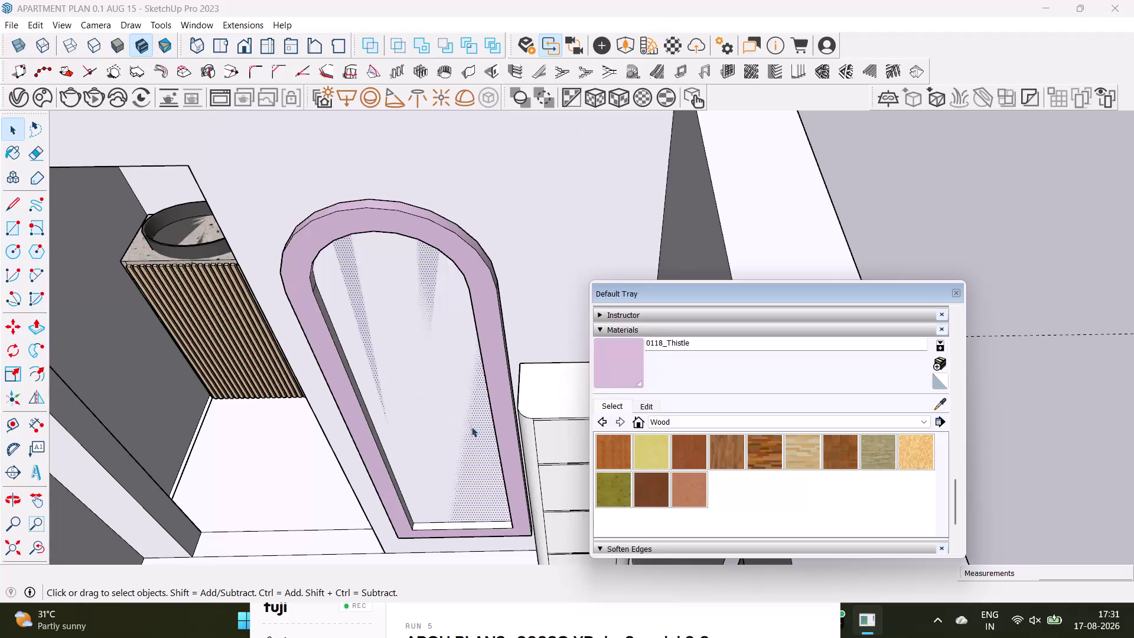
Paint the mirror frame's inner bottom with 0118_Thistle.
scroll(up, 3)
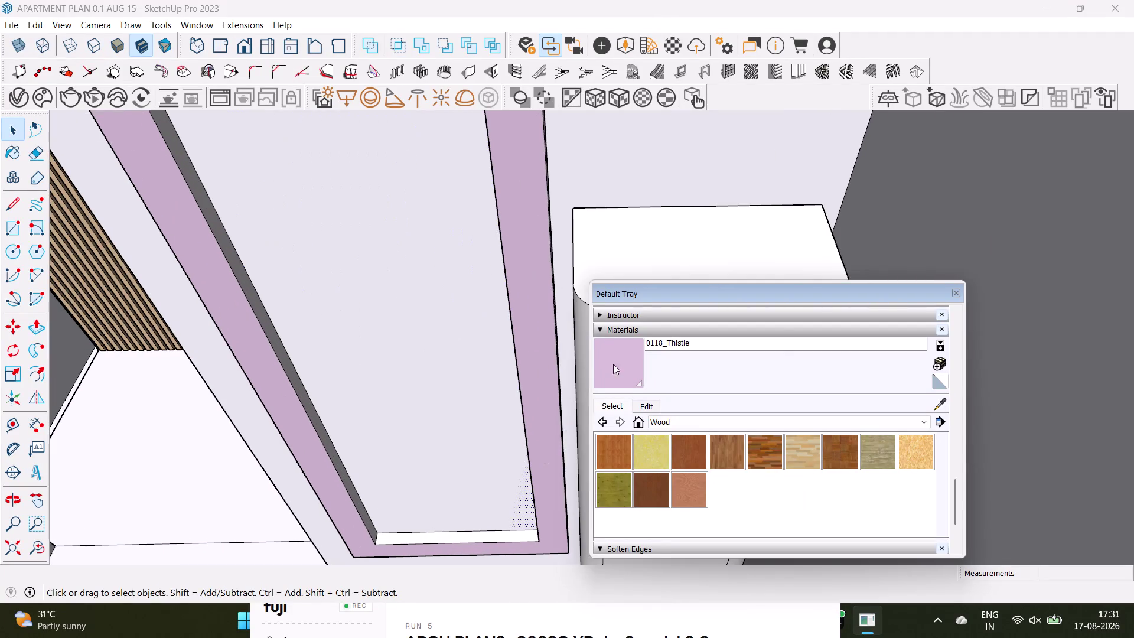
click(620, 360)
scroll(up, 3)
click(488, 539)
scroll(down, 3)
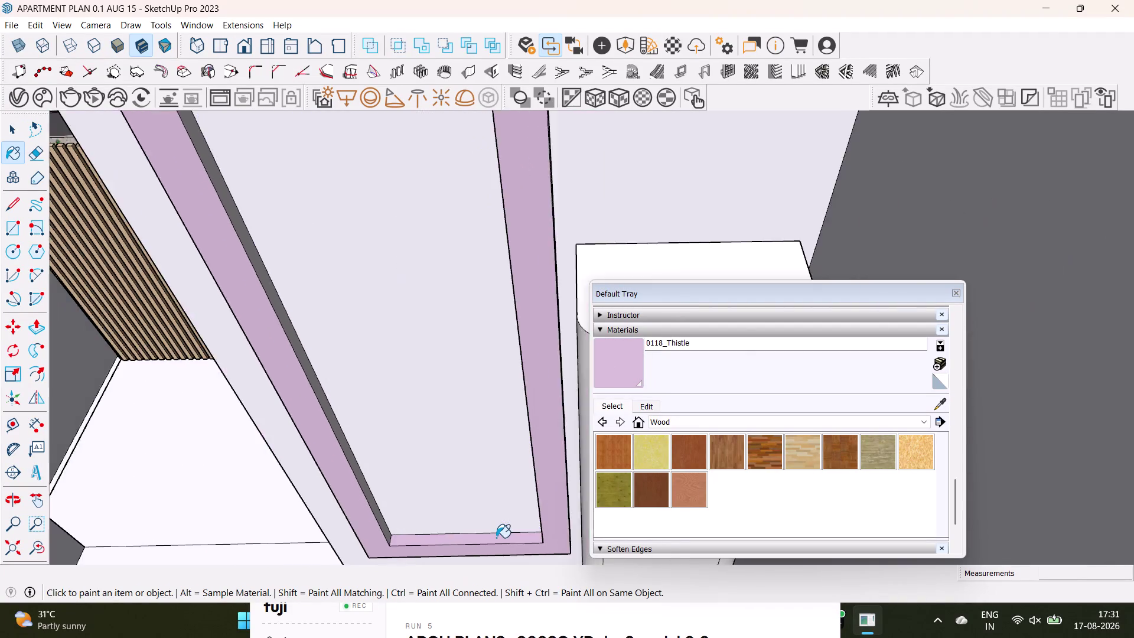
Paint the drawer cabinet's top, drawer front and sides with Wood OSB.
scroll(down, 3)
middle_drag(510, 455, 356, 443)
middle_drag(422, 444, 554, 422)
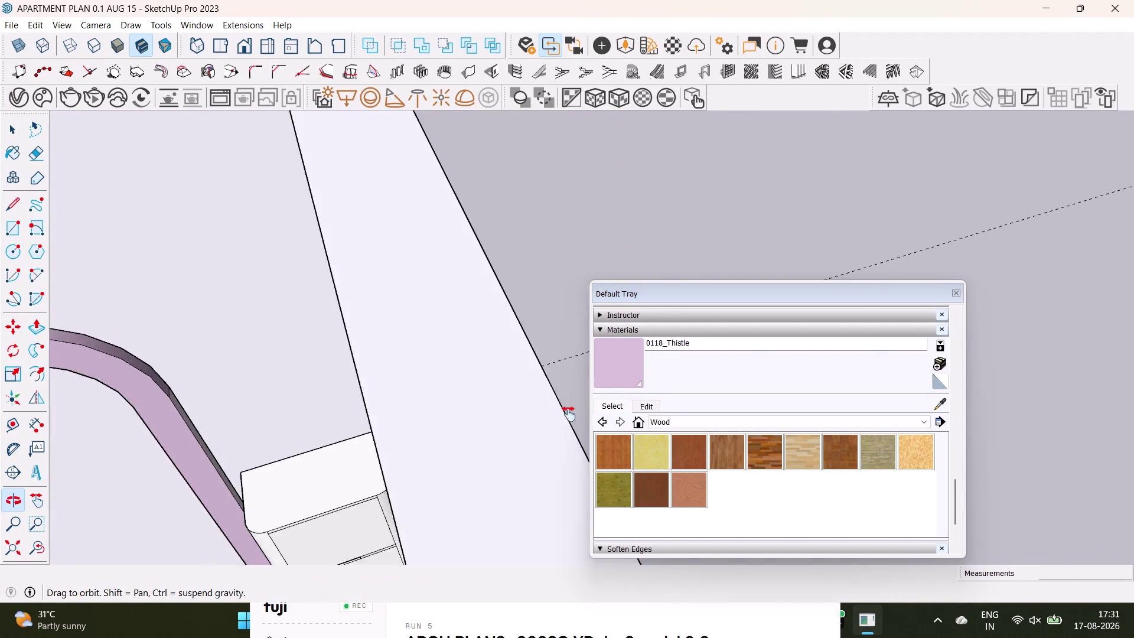
middle_drag(555, 422, 714, 321)
scroll(up, 3)
middle_drag(726, 487, 734, 435)
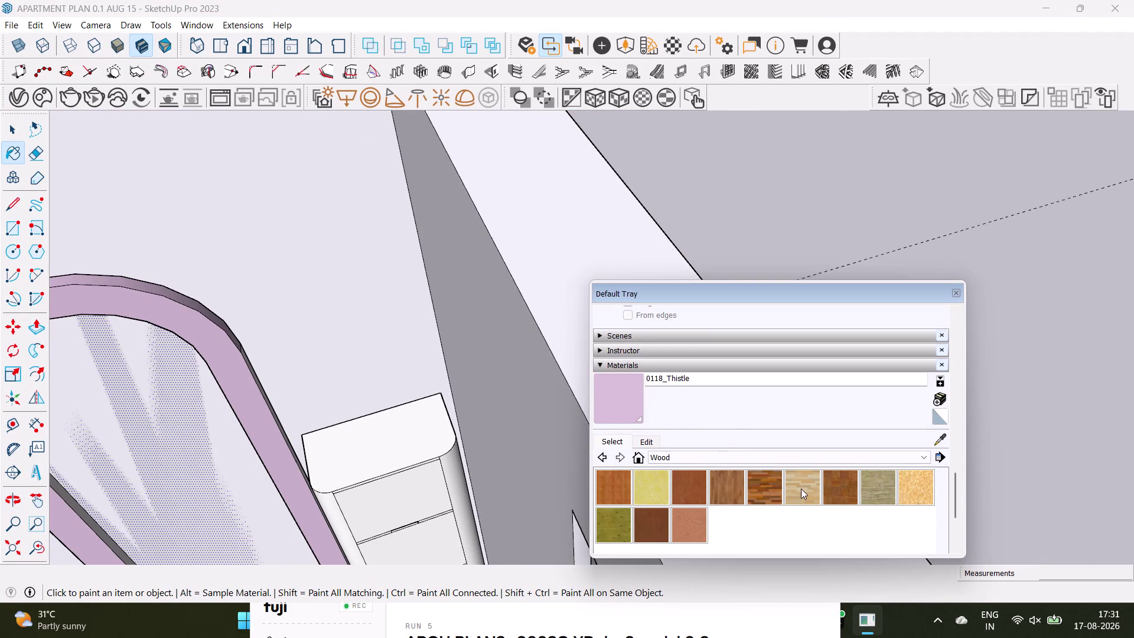
click(801, 488)
click(928, 489)
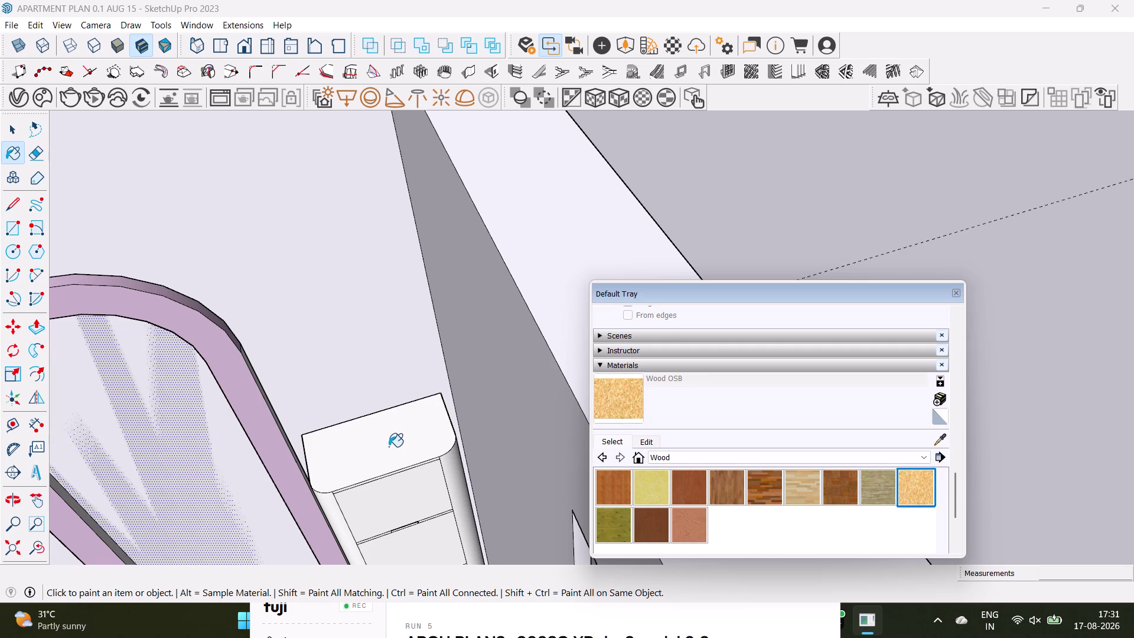
scroll(up, 3)
click(388, 446)
click(417, 486)
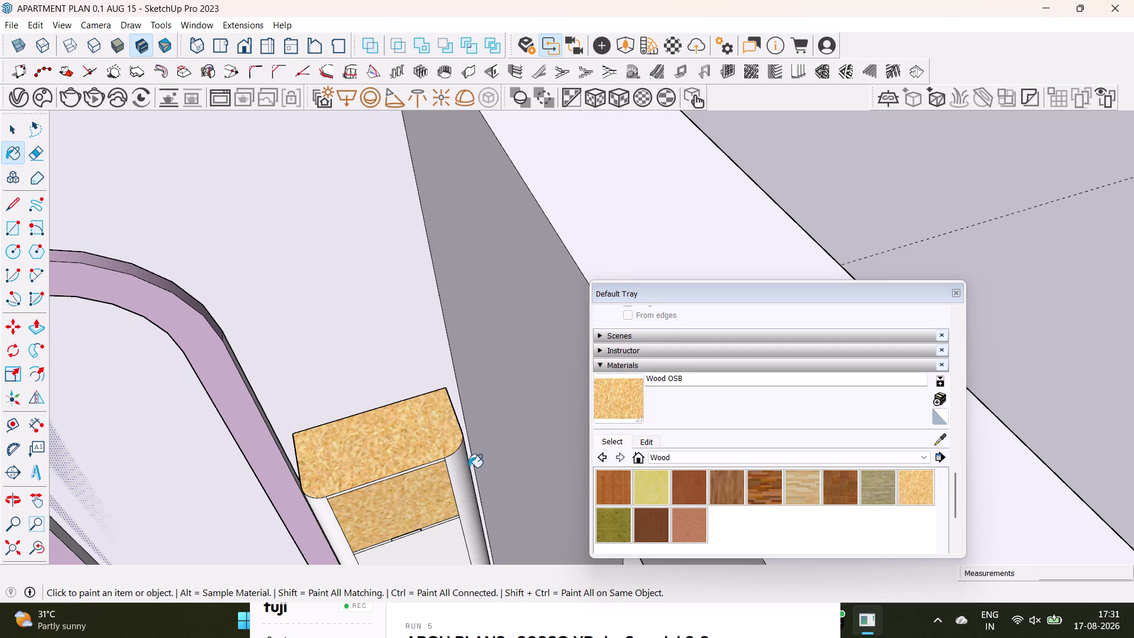
click(459, 470)
click(323, 514)
Try Wood Board Cork on the cabinet top, then preview Wood Lumber ButtJoined.
middle_drag(360, 521, 377, 381)
scroll(up, 3)
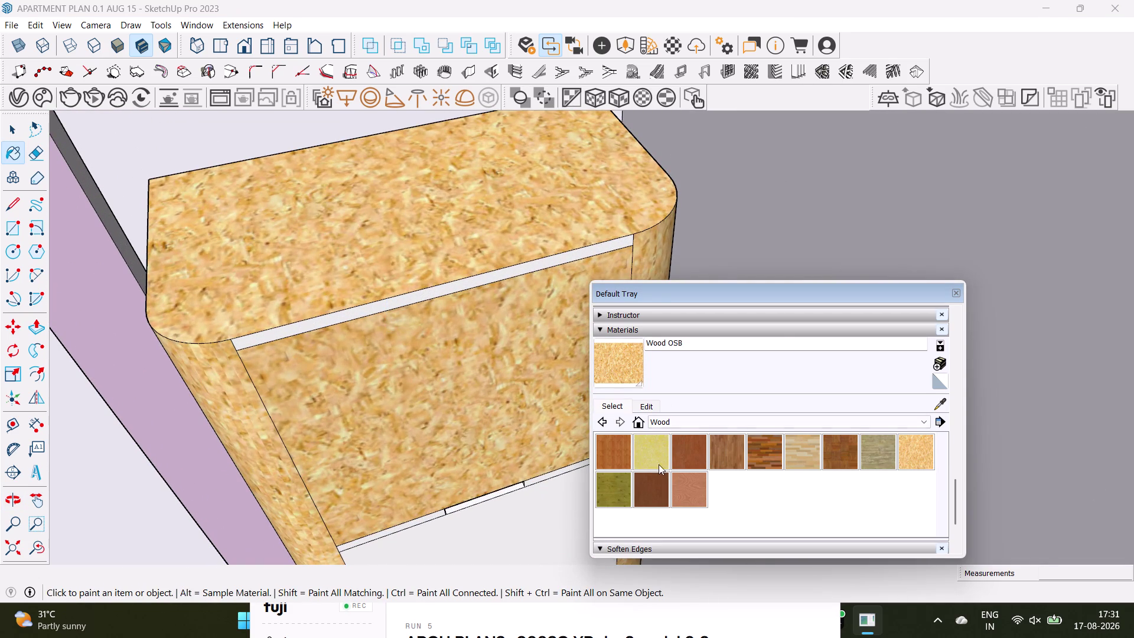
click(635, 453)
click(409, 252)
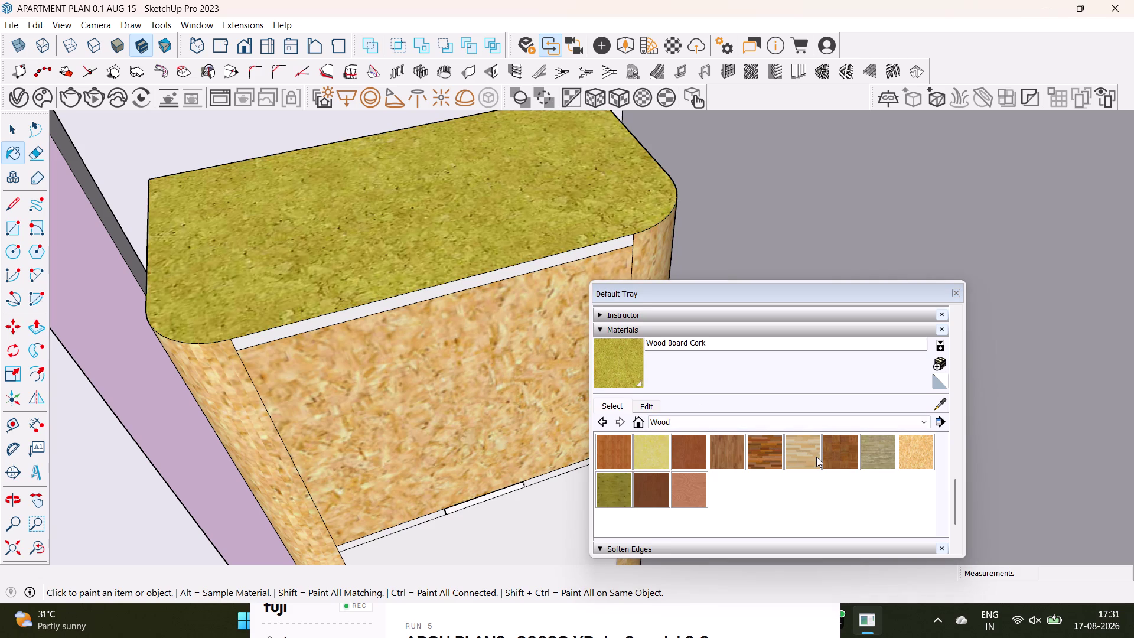
click(870, 454)
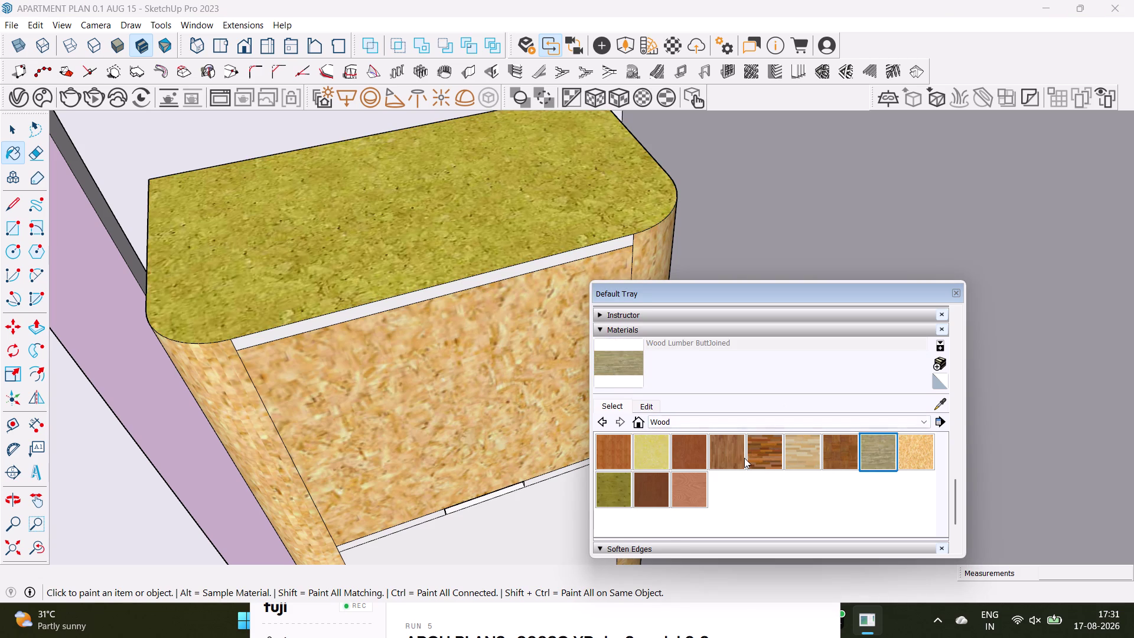
Repaint the cabinet top, drawer front and side with Wood Floor.
click(736, 457)
click(505, 253)
click(523, 360)
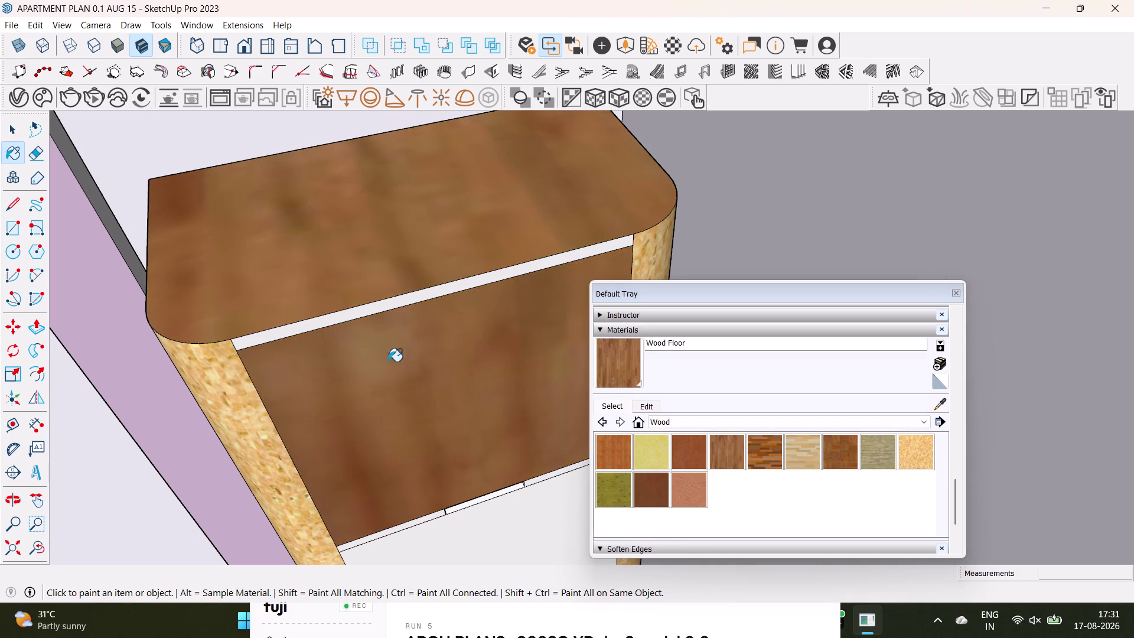
click(233, 422)
middle_drag(400, 360, 313, 322)
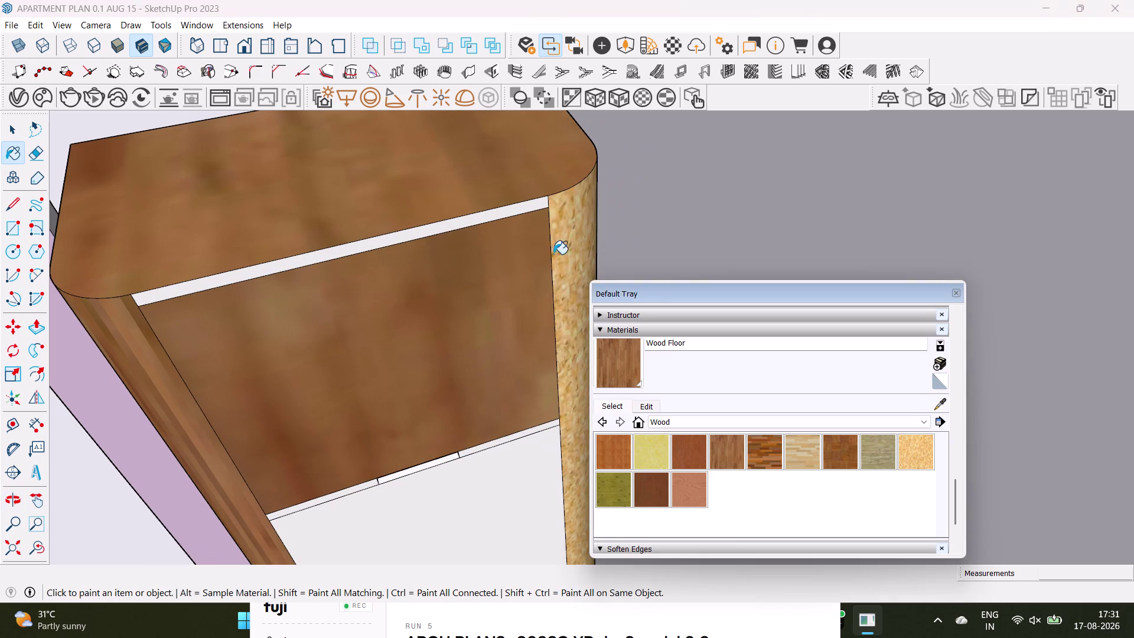
click(575, 237)
Apply Wood Floor to the remaining cabinet face and the lower and bottom drawer fronts.
scroll(down, 3)
middle_drag(510, 358, 484, 176)
click(469, 359)
middle_drag(473, 392, 473, 296)
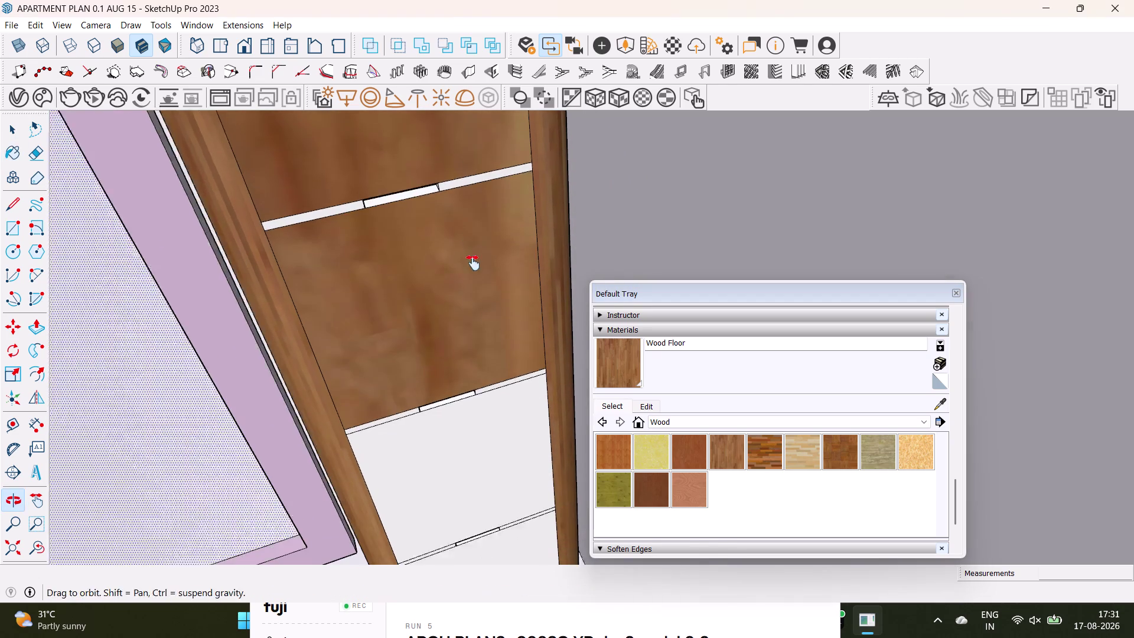
middle_drag(473, 296, 473, 255)
click(502, 394)
middle_drag(502, 441, 469, 304)
click(498, 419)
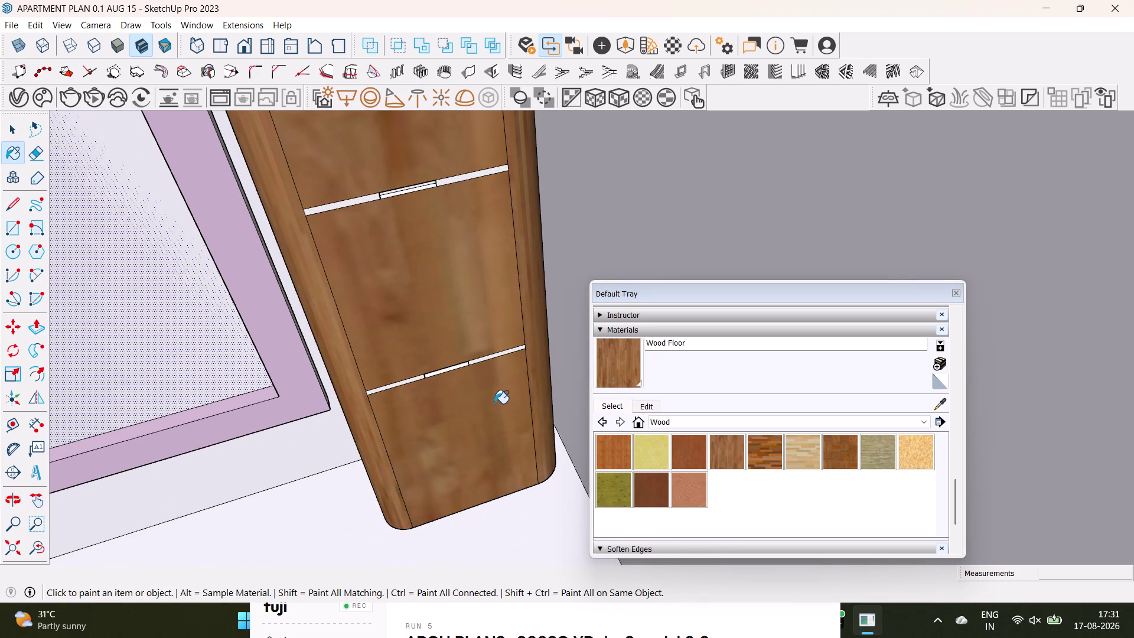
click(705, 425)
Pick 0012_Bisque from the Colors-Named materials.
scroll(up, 3)
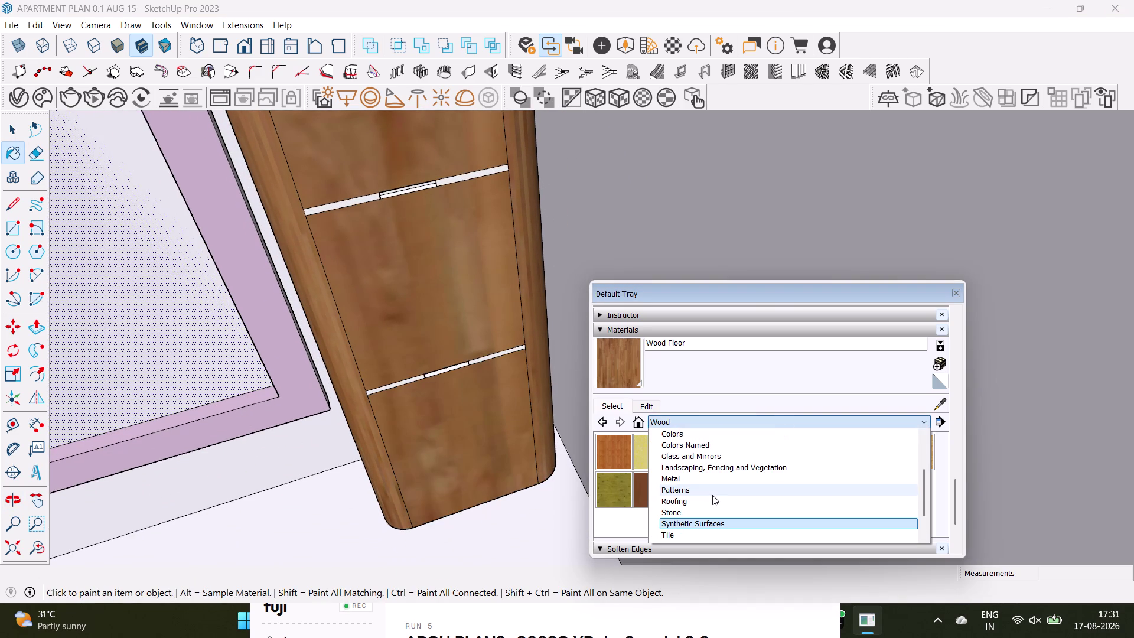
scroll(up, 3)
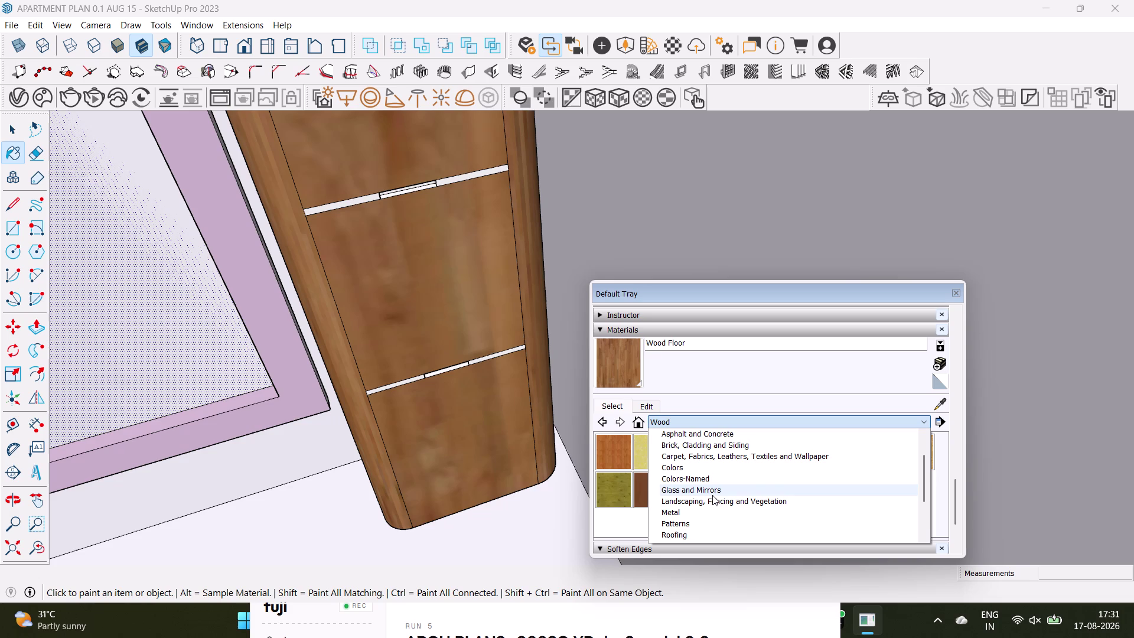
click(713, 482)
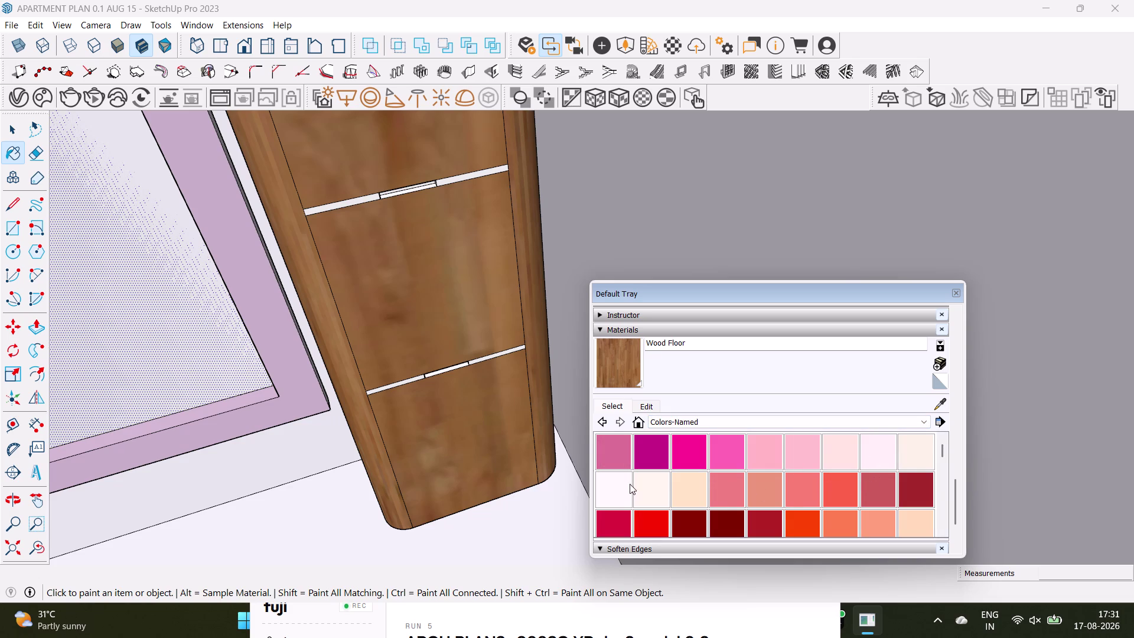
click(685, 487)
Paint the first drawer gap and the faces inside it bisque.
scroll(up, 3)
middle_drag(481, 365, 468, 305)
click(477, 354)
click(364, 376)
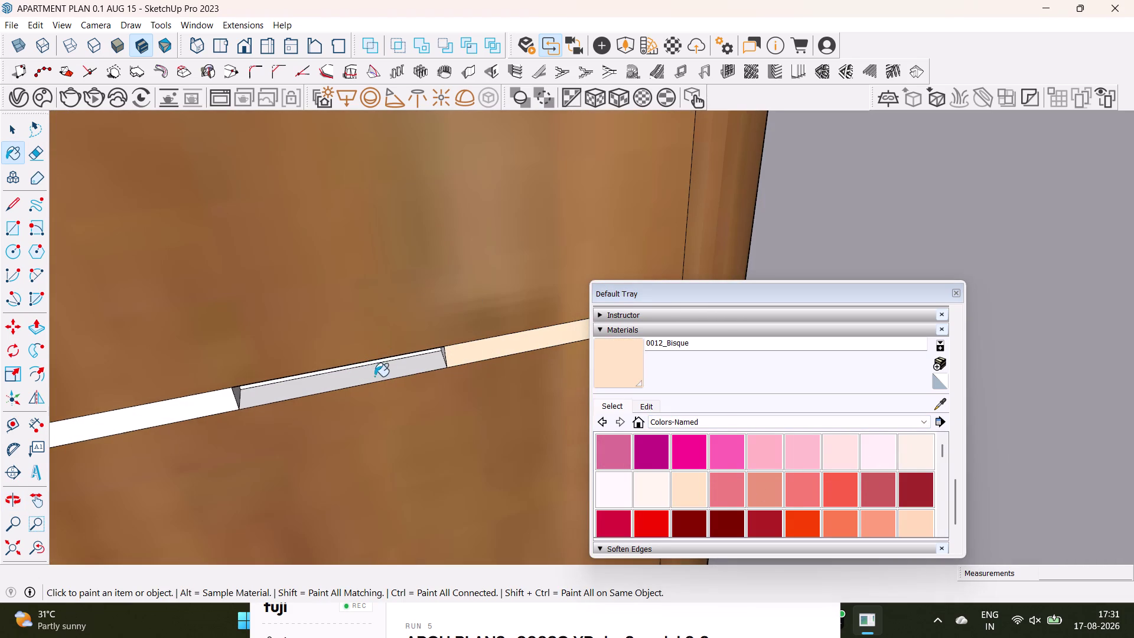
middle_drag(411, 386, 492, 481)
middle_drag(492, 481, 475, 326)
scroll(up, 3)
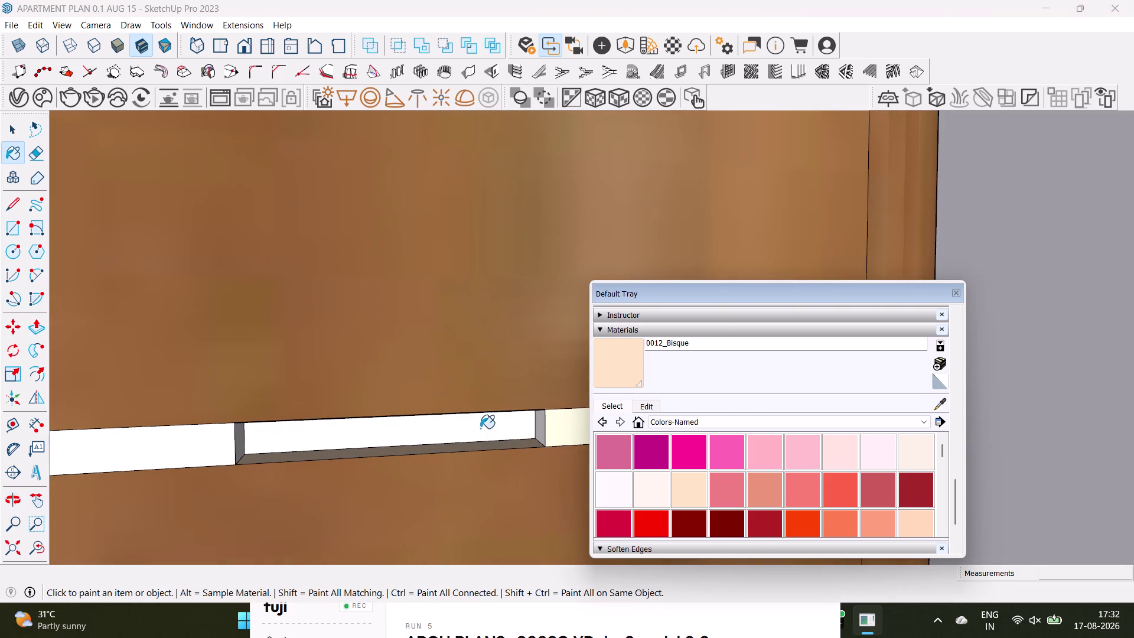
click(485, 427)
click(535, 426)
click(541, 434)
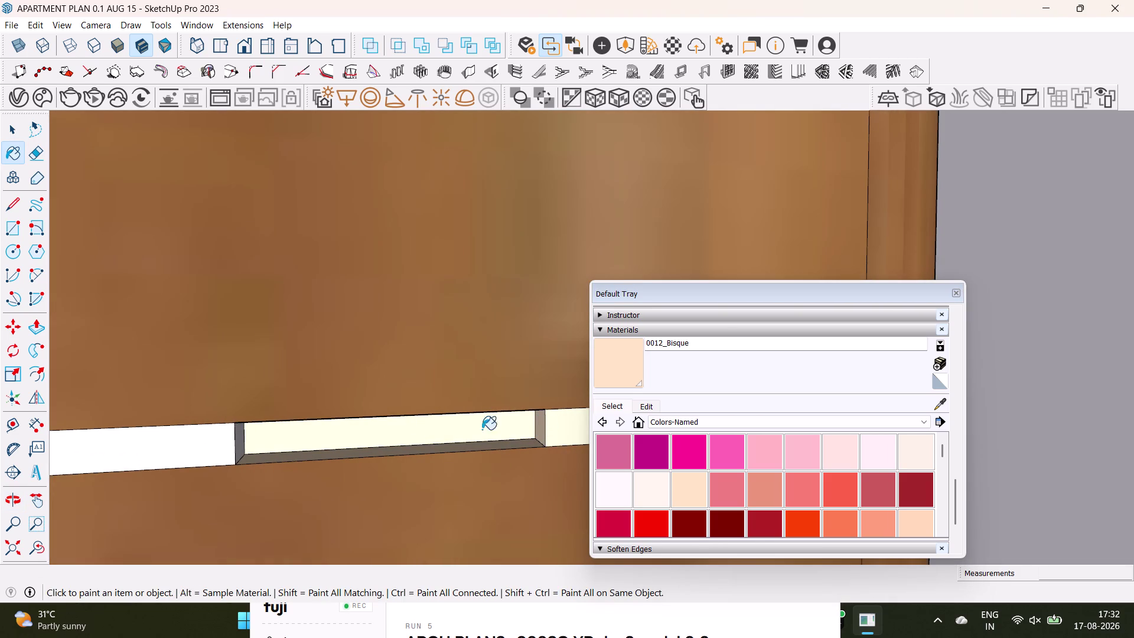
drag(180, 462, 188, 454)
click(238, 446)
Orbit the model toward the lower drawer gap.
scroll(down, 3)
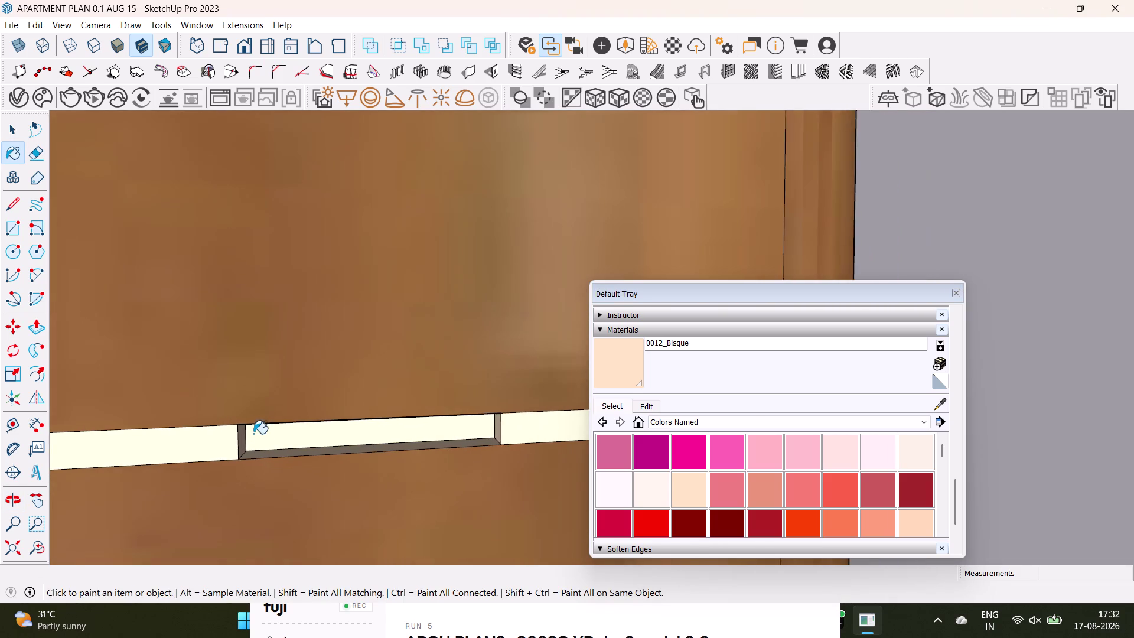
middle_drag(258, 439, 129, 506)
middle_drag(341, 272, 327, 548)
scroll(down, 3)
middle_drag(283, 371, 532, 444)
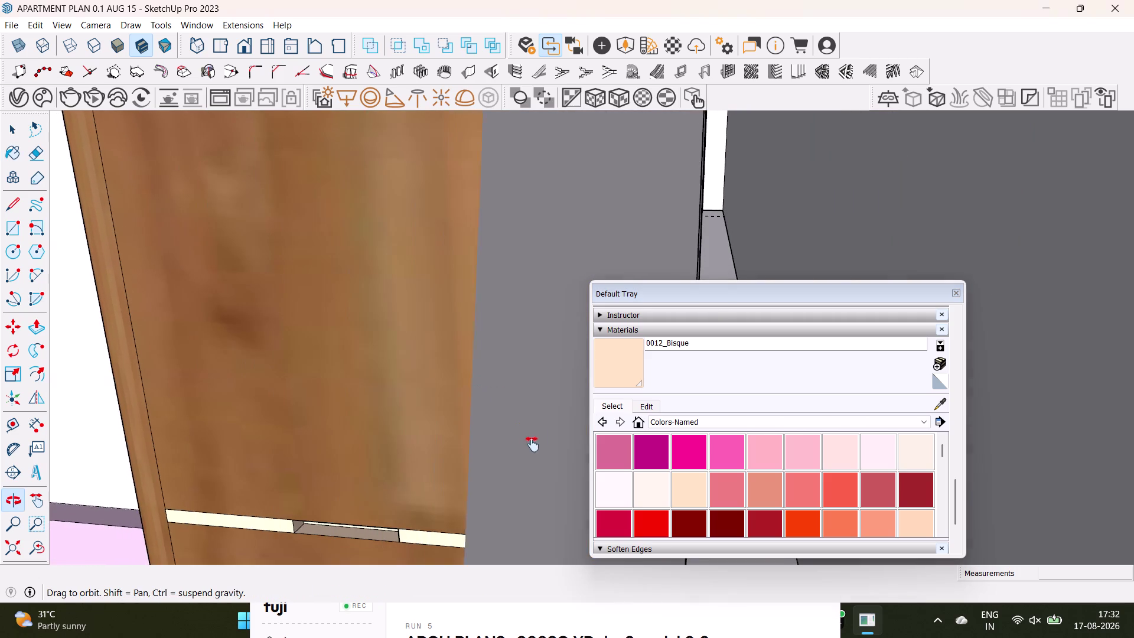
middle_drag(532, 444, 532, 444)
scroll(down, 3)
middle_drag(237, 353, 429, 395)
click(17, 552)
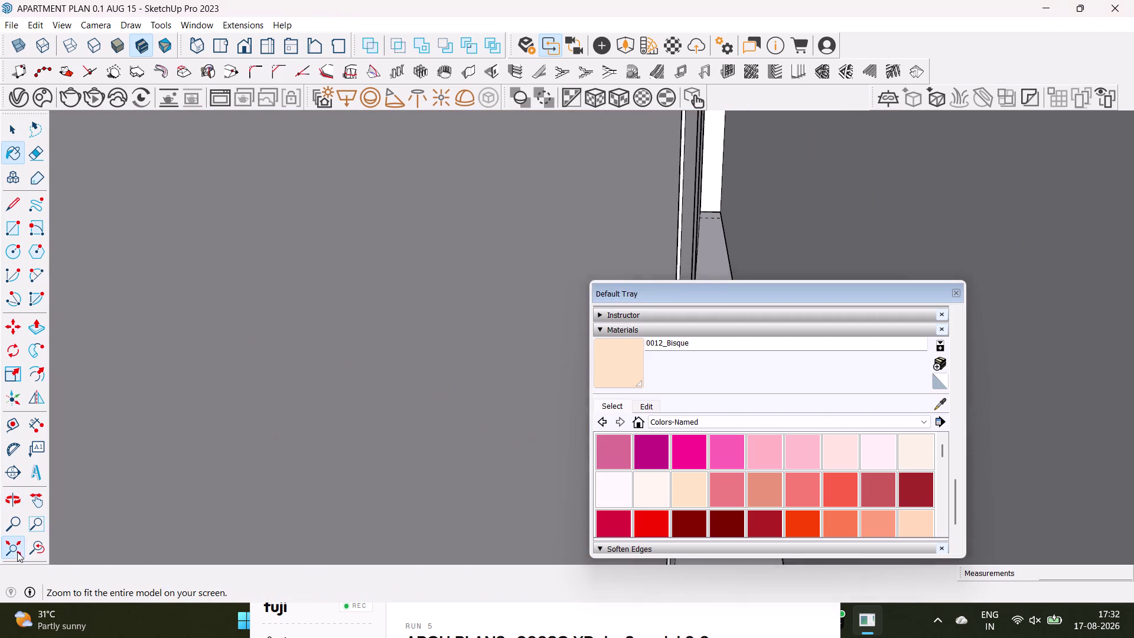
Orbit and pan to the mirror room and move in on the wooden cabinet.
scroll(up, 3)
middle_drag(447, 293, 419, 401)
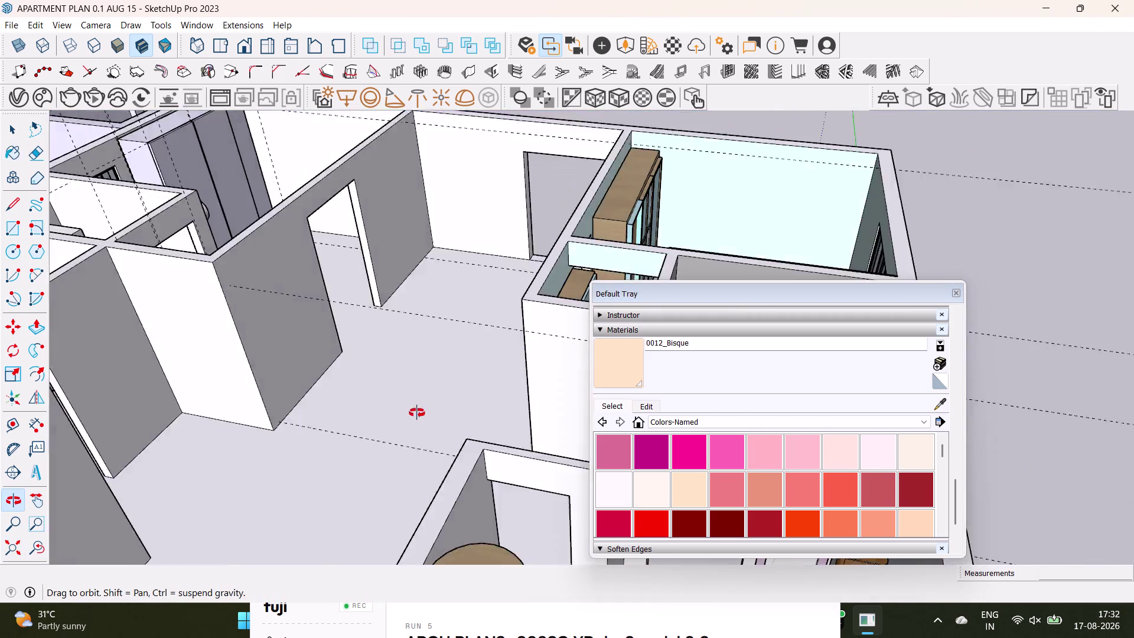
middle_drag(418, 401, 411, 470)
middle_drag(448, 405, 278, 315)
scroll(down, 3)
scroll(up, 3)
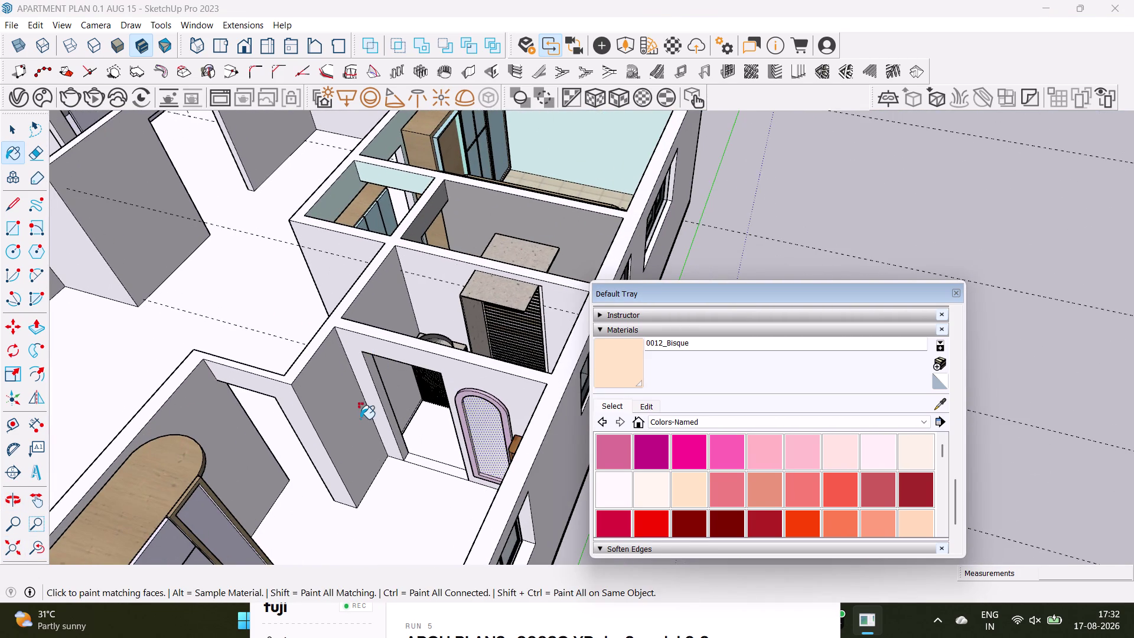
middle_drag(291, 516, 130, 495)
middle_drag(215, 415, 465, 443)
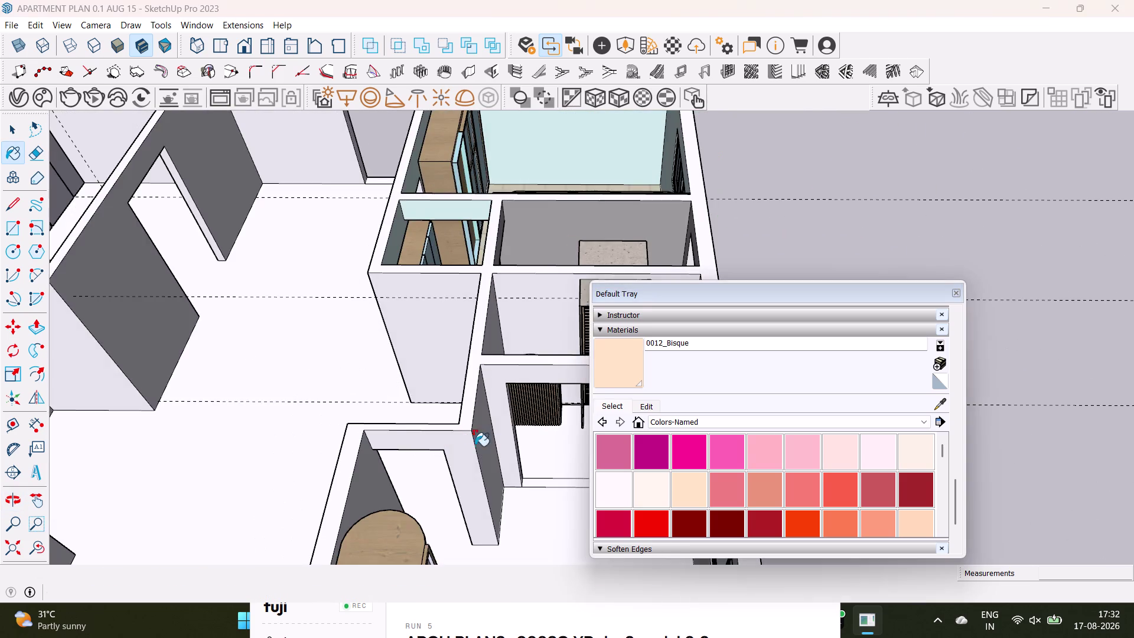
middle_drag(492, 440, 301, 406)
scroll(up, 3)
middle_drag(414, 438, 303, 417)
scroll(up, 3)
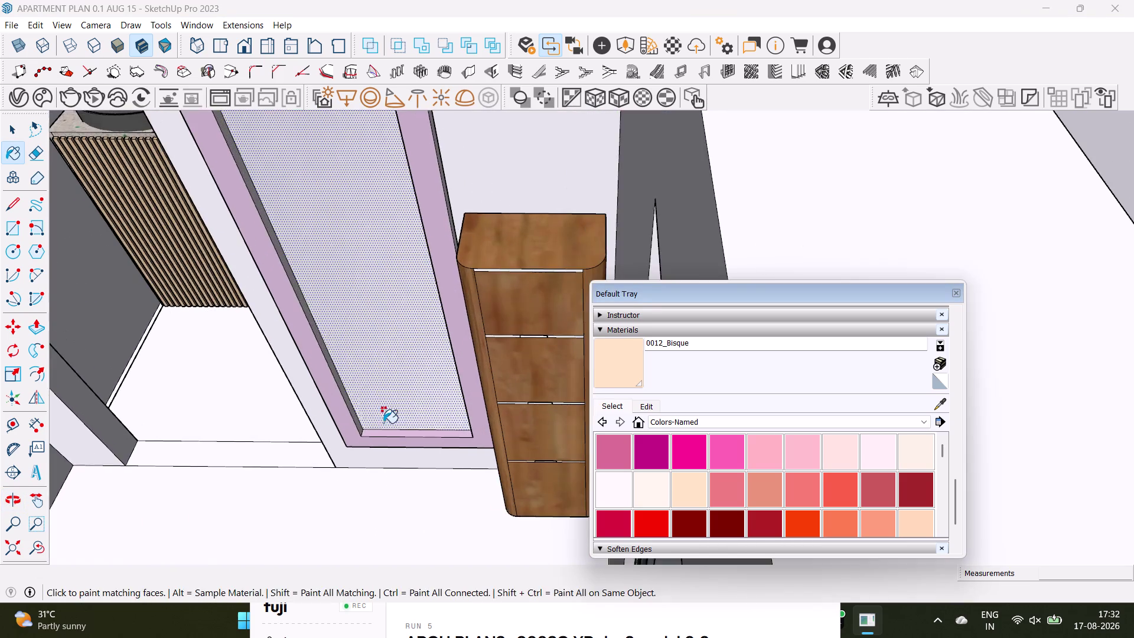
Orbit to the drawer fronts and paint the top drawer gap bisque.
middle_drag(402, 423, 326, 402)
scroll(up, 3)
middle_drag(323, 404, 470, 409)
middle_drag(230, 365, 582, 278)
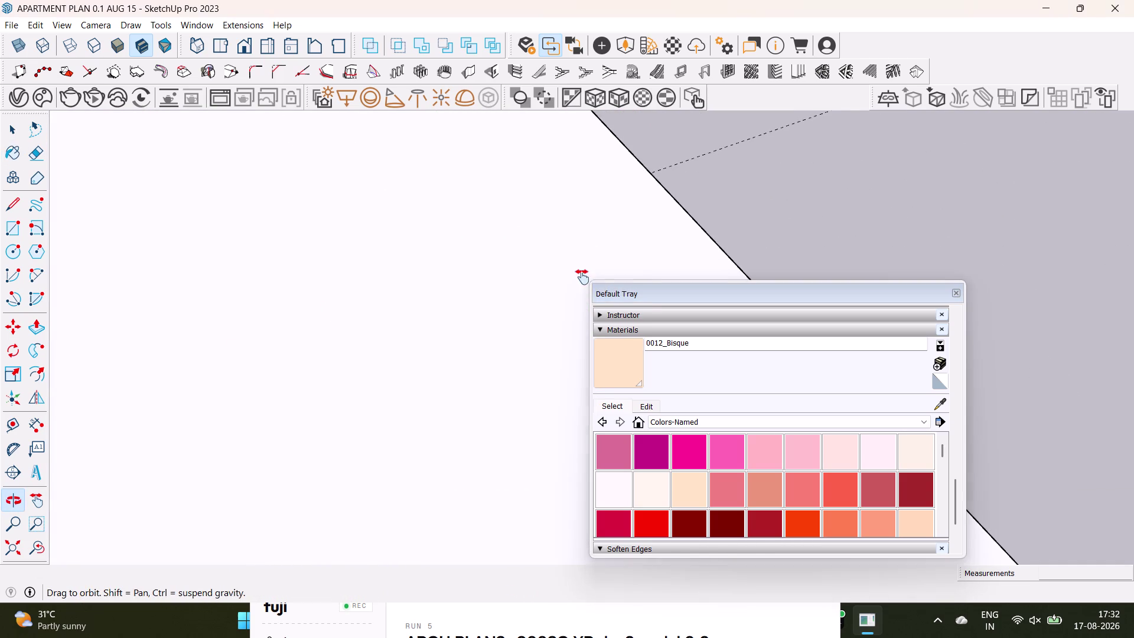
middle_drag(582, 278, 583, 277)
middle_drag(141, 383, 422, 328)
scroll(up, 3)
middle_drag(255, 415, 360, 497)
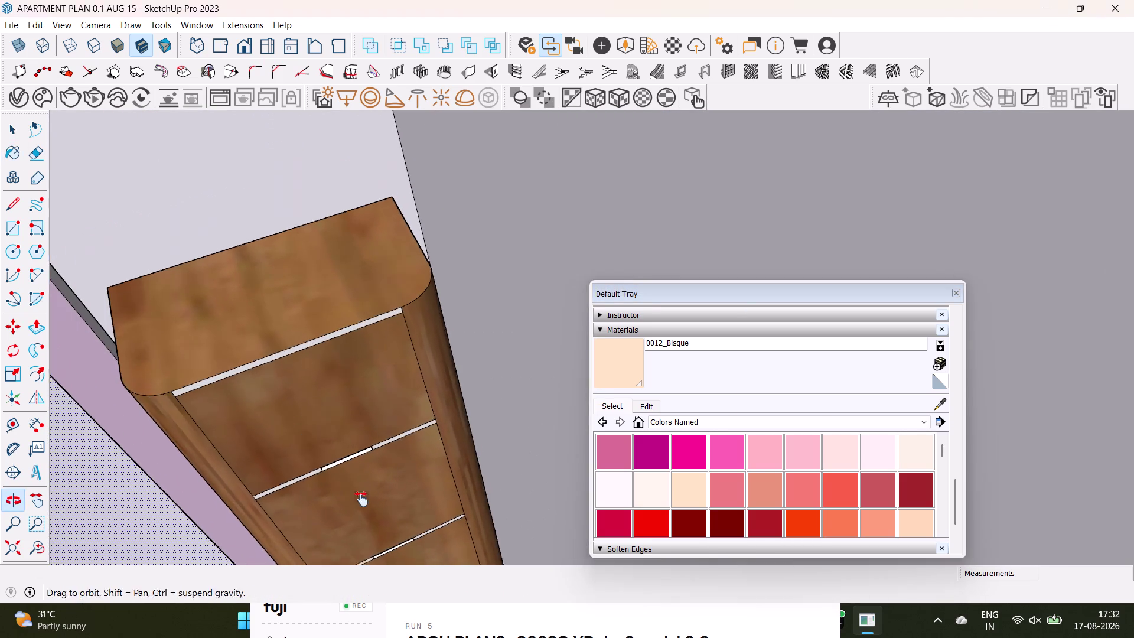
middle_drag(361, 497, 361, 499)
scroll(up, 3)
middle_drag(261, 402, 233, 301)
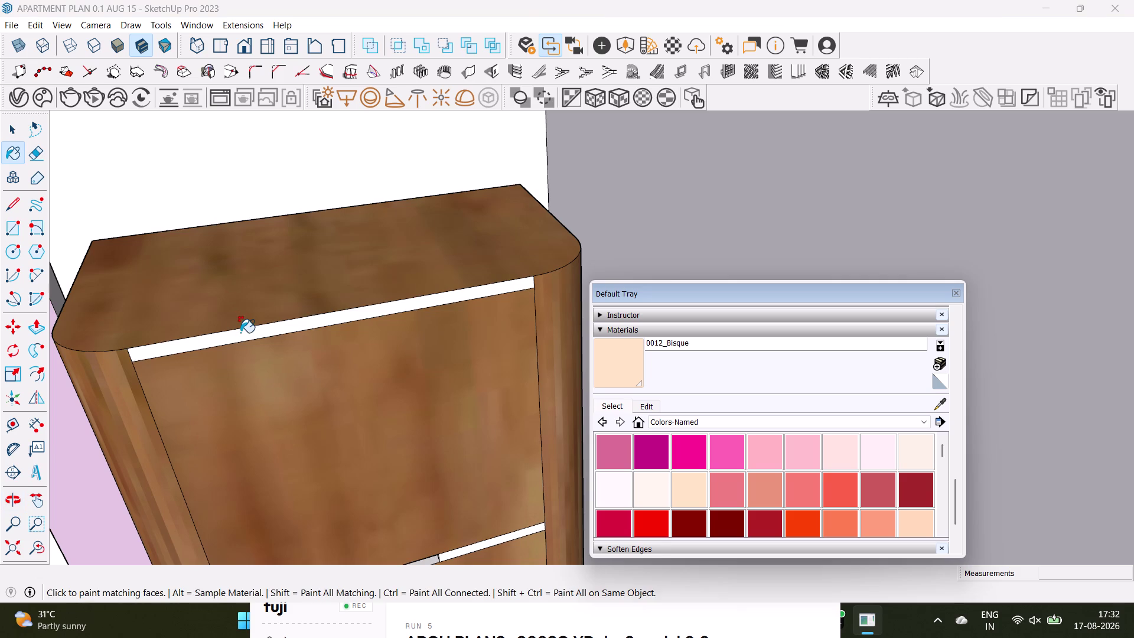
click(240, 332)
Bring the next drawer gap below the top one into view.
scroll(down, 3)
middle_drag(221, 368, 207, 175)
scroll(up, 3)
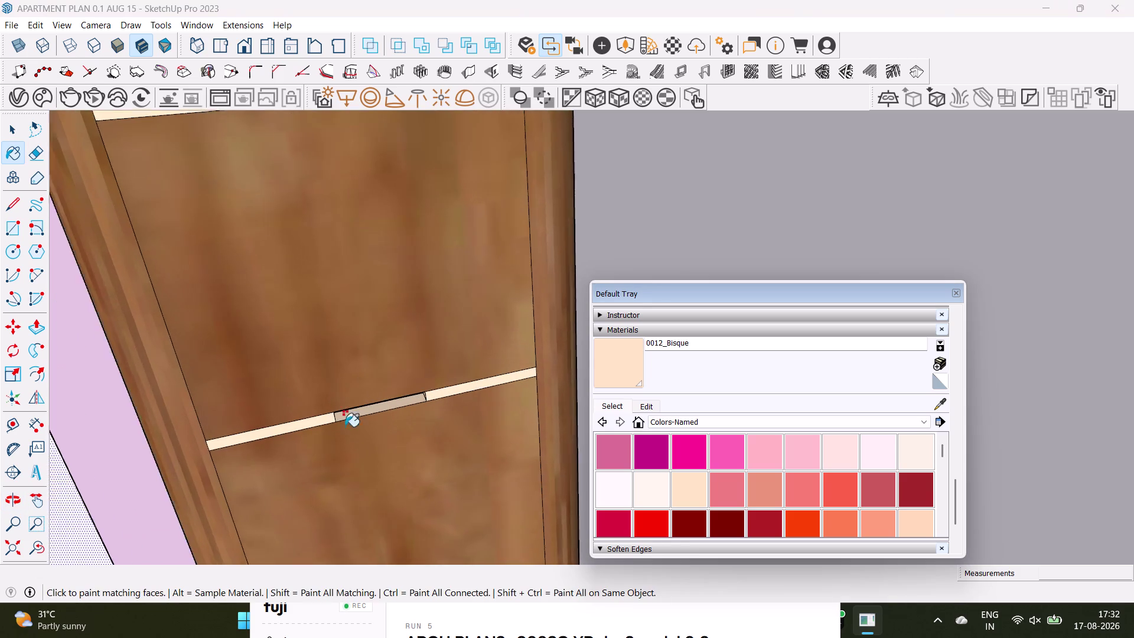
scroll(up, 3)
scroll(down, 3)
middle_drag(374, 443, 317, 242)
scroll(down, 3)
middle_drag(385, 441, 382, 478)
middle_drag(370, 515, 368, 525)
scroll(up, 3)
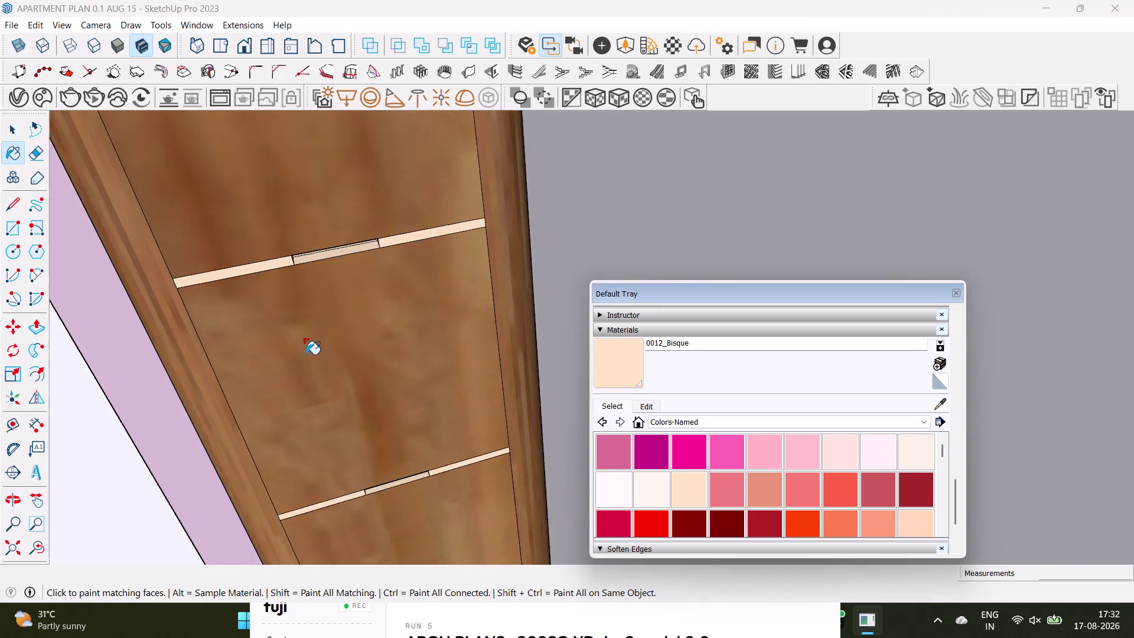
Pan along the cabinet and center the lower drawer gap.
scroll(up, 3)
scroll(down, 3)
middle_drag(332, 374, 285, 252)
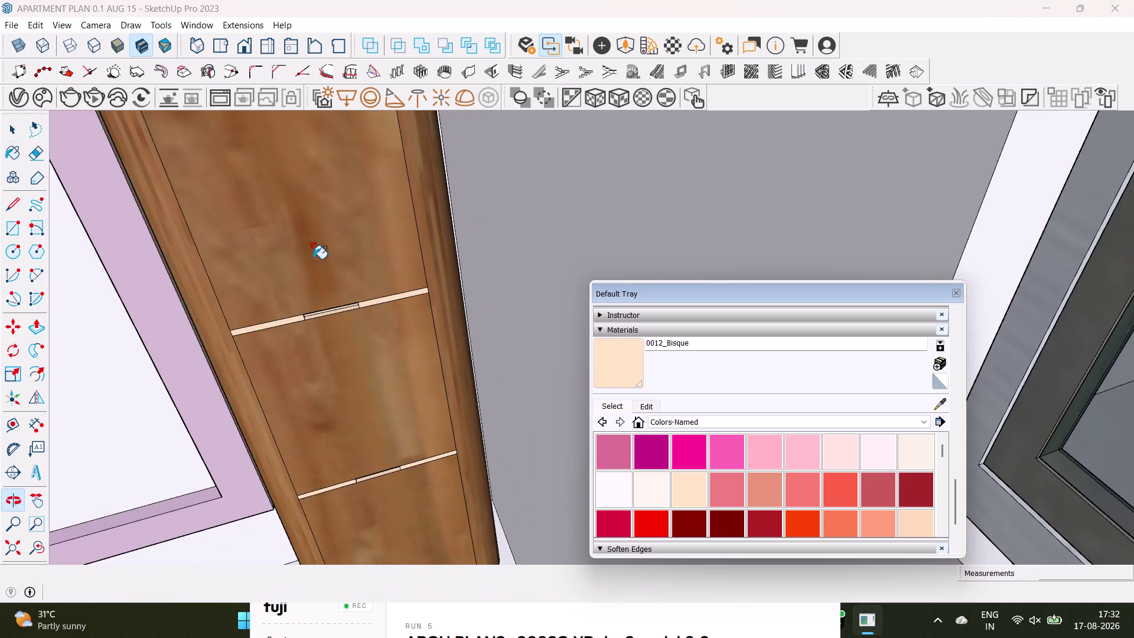
scroll(up, 3)
scroll(up, 3)
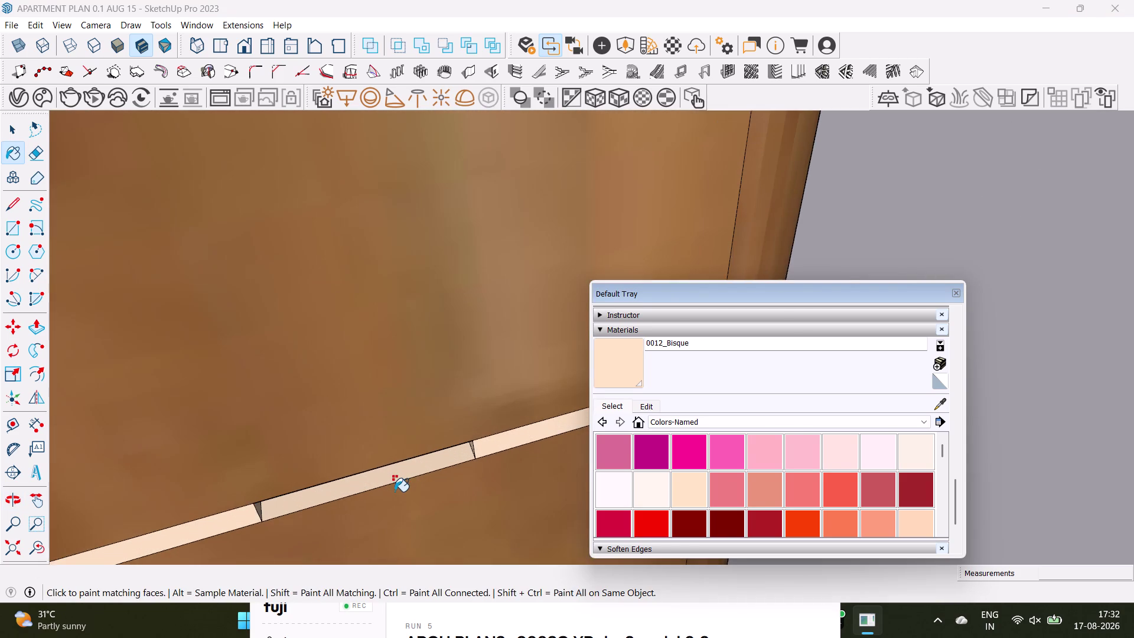
scroll(up, 3)
middle_drag(395, 491, 350, 530)
scroll(down, 3)
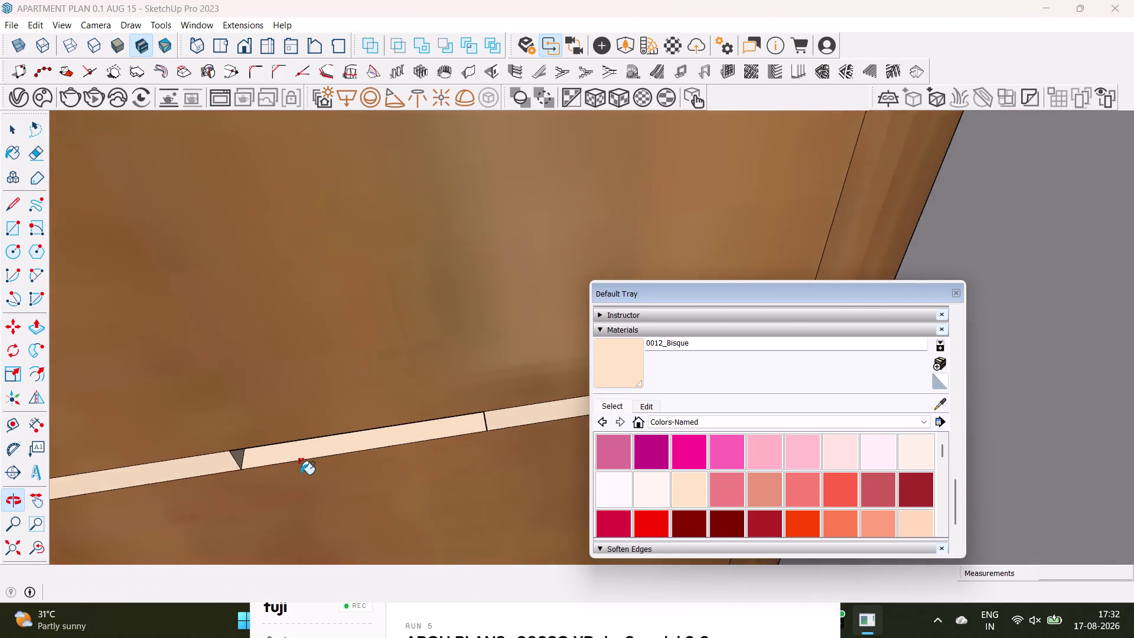
scroll(down, 3)
Paint the remaining drawer gap bisque and zoom out toward the whole apartment.
click(6, 546)
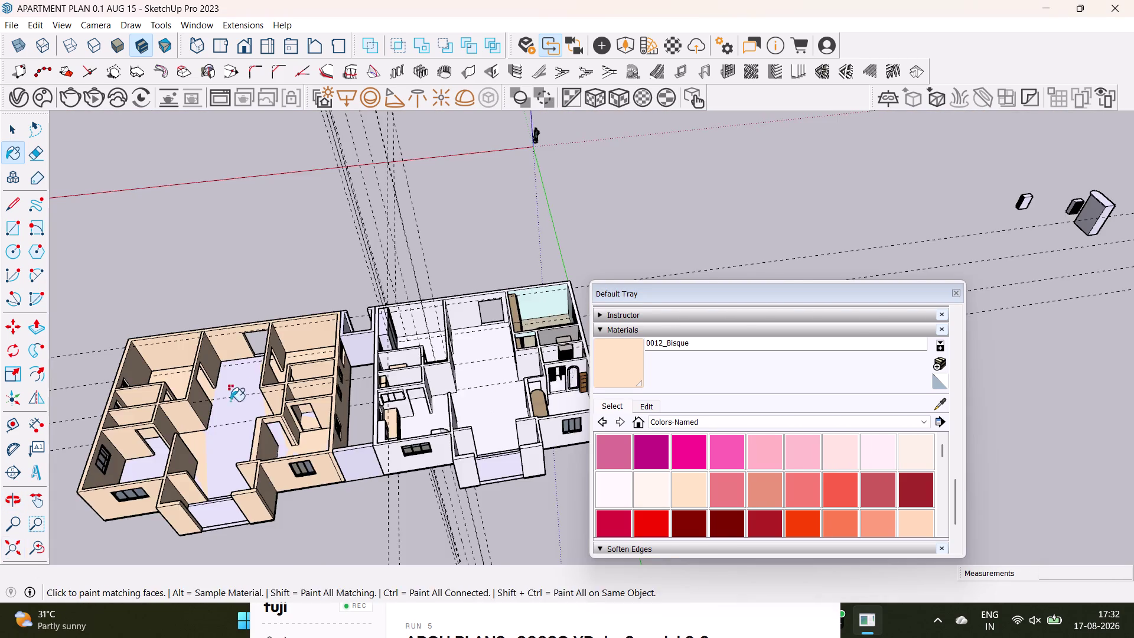
middle_drag(238, 388, 328, 402)
scroll(up, 3)
scroll(down, 3)
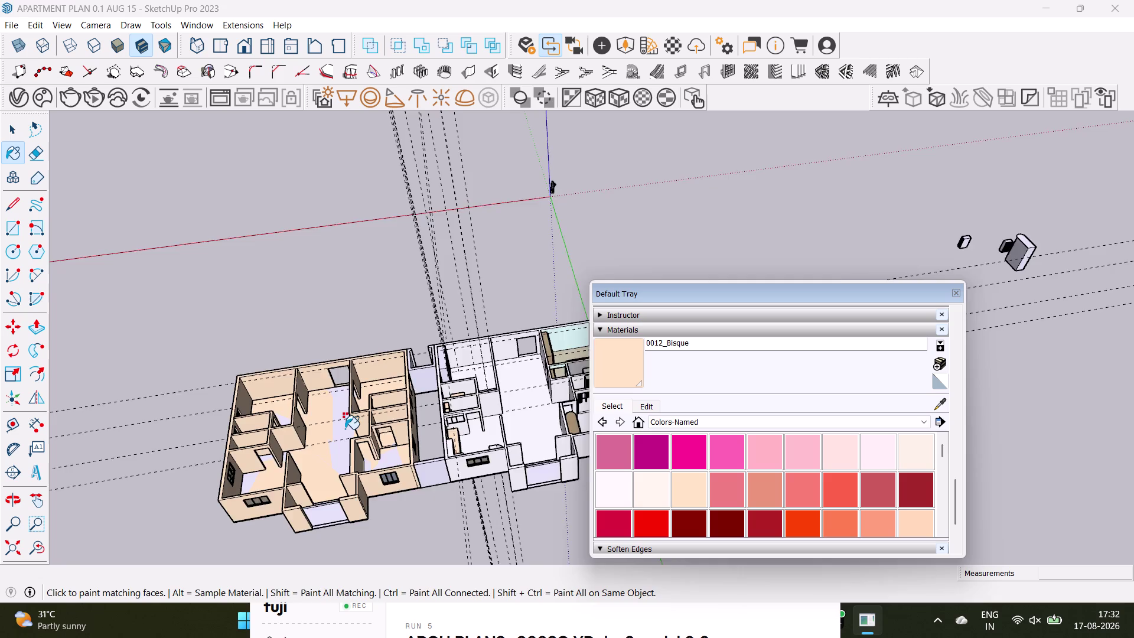
scroll(down, 3)
Orbit toward the apartment's right wing and look down into the rooms.
middle_drag(365, 437, 202, 455)
scroll(up, 3)
middle_drag(270, 414, 231, 401)
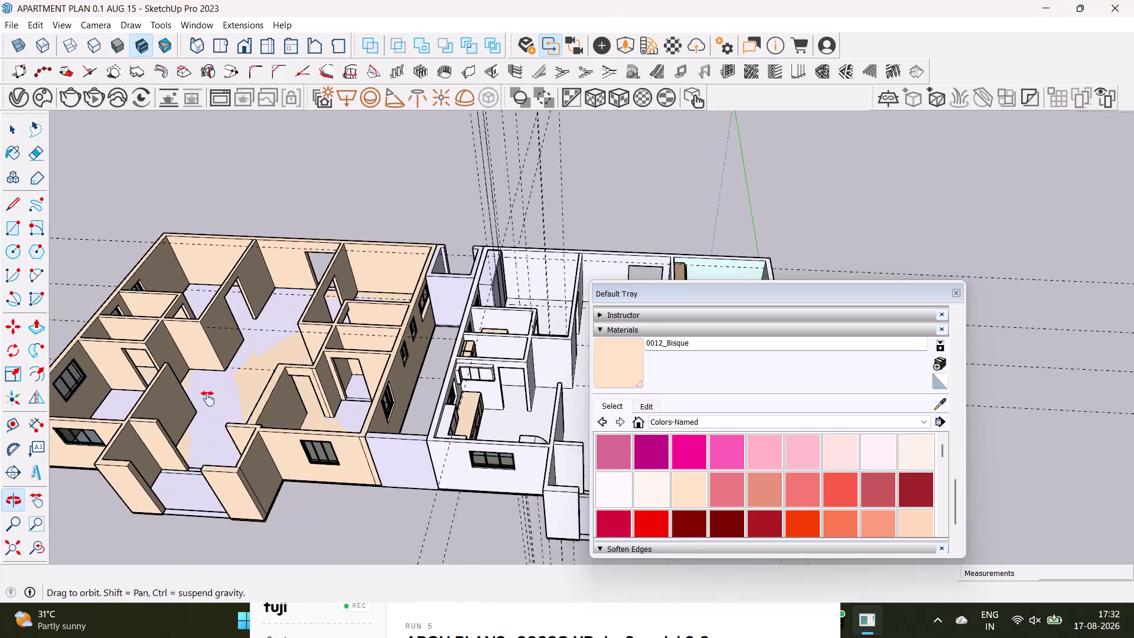
middle_drag(231, 401, 14, 403)
middle_drag(449, 395, 331, 480)
scroll(up, 3)
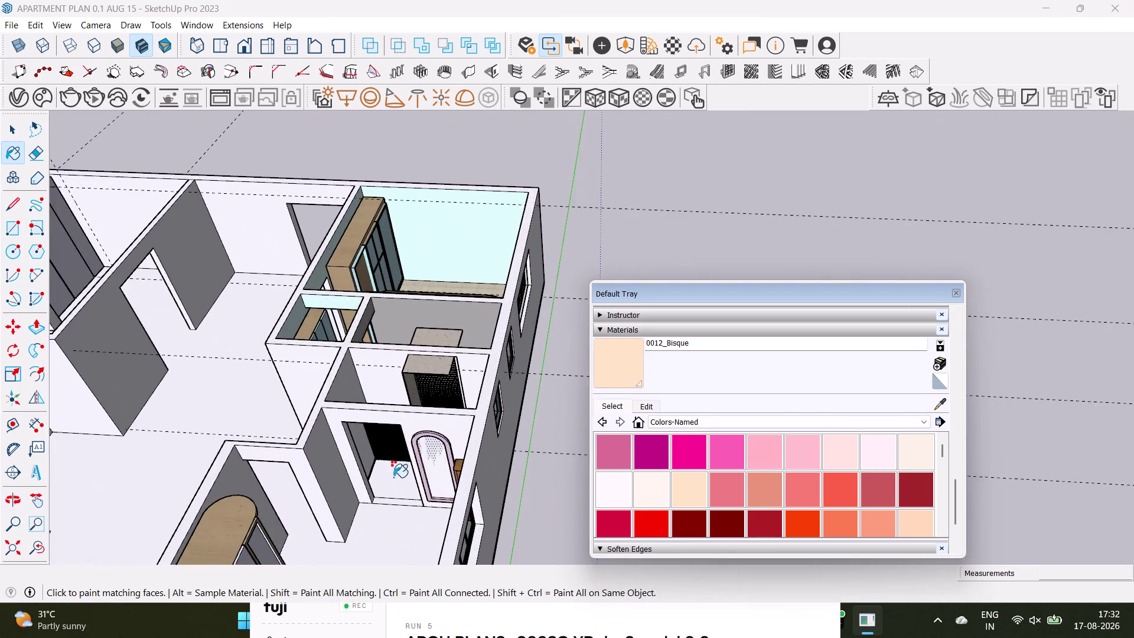
middle_drag(393, 477, 302, 461)
scroll(up, 3)
middle_drag(306, 491, 395, 584)
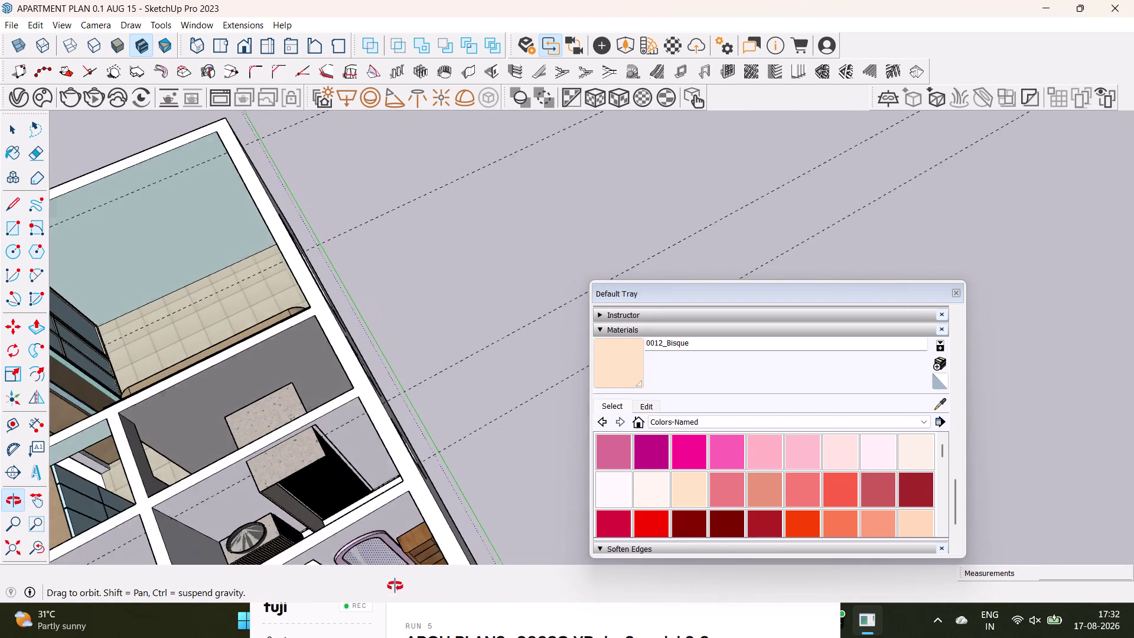
middle_drag(394, 585, 397, 597)
Switch to the Select tool and orbit across the apartment floor.
key(space)
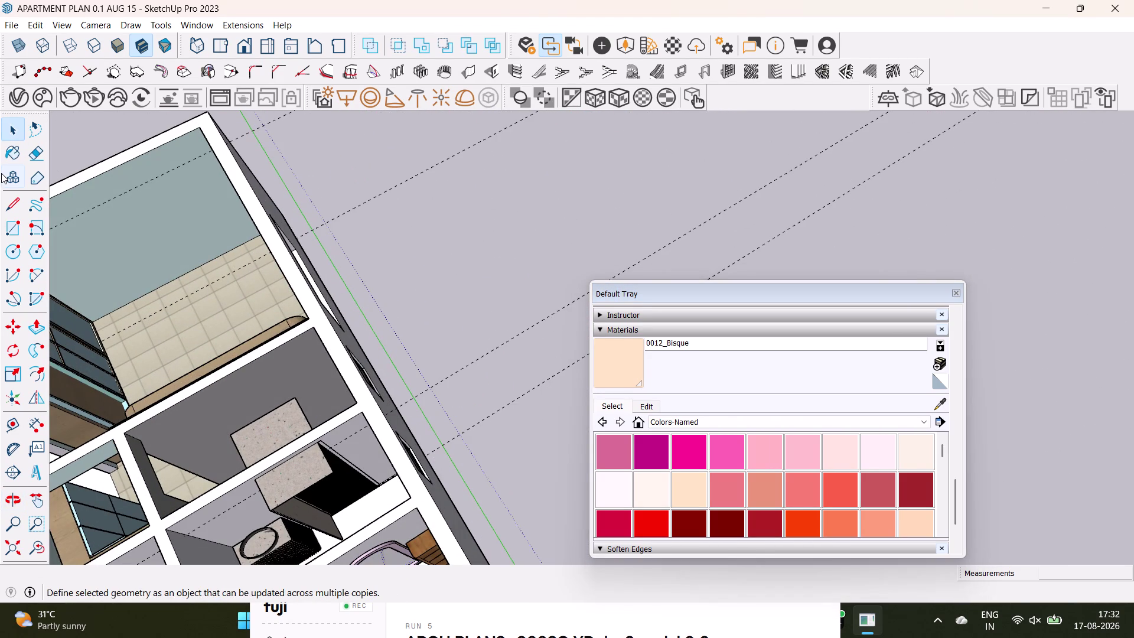
triple_click(412, 278)
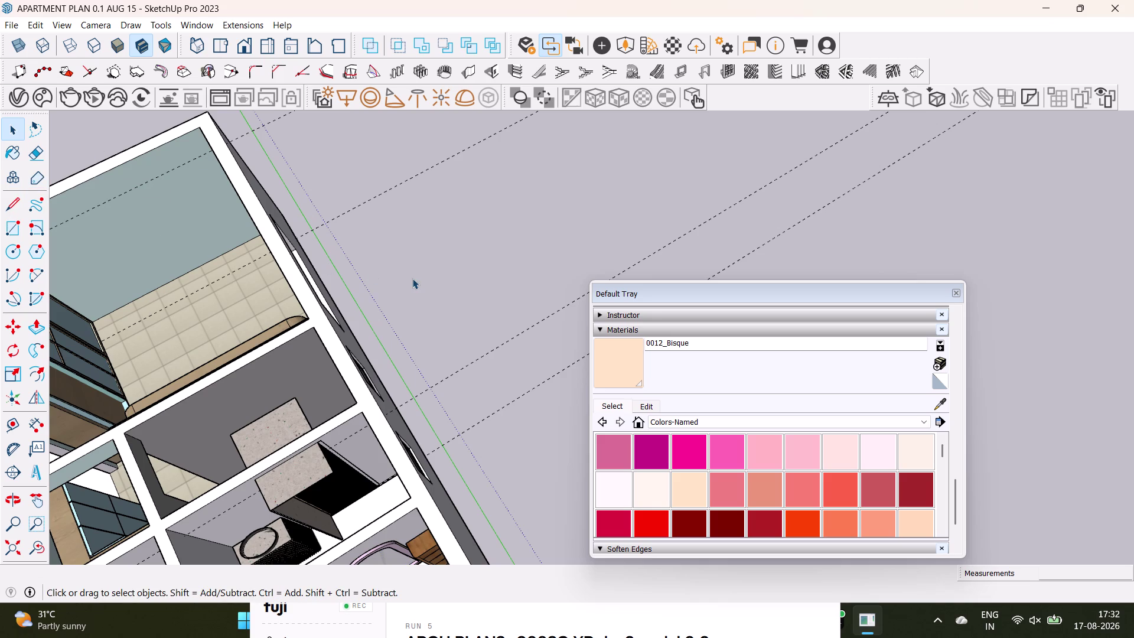
scroll(down, 3)
middle_drag(480, 445, 460, 462)
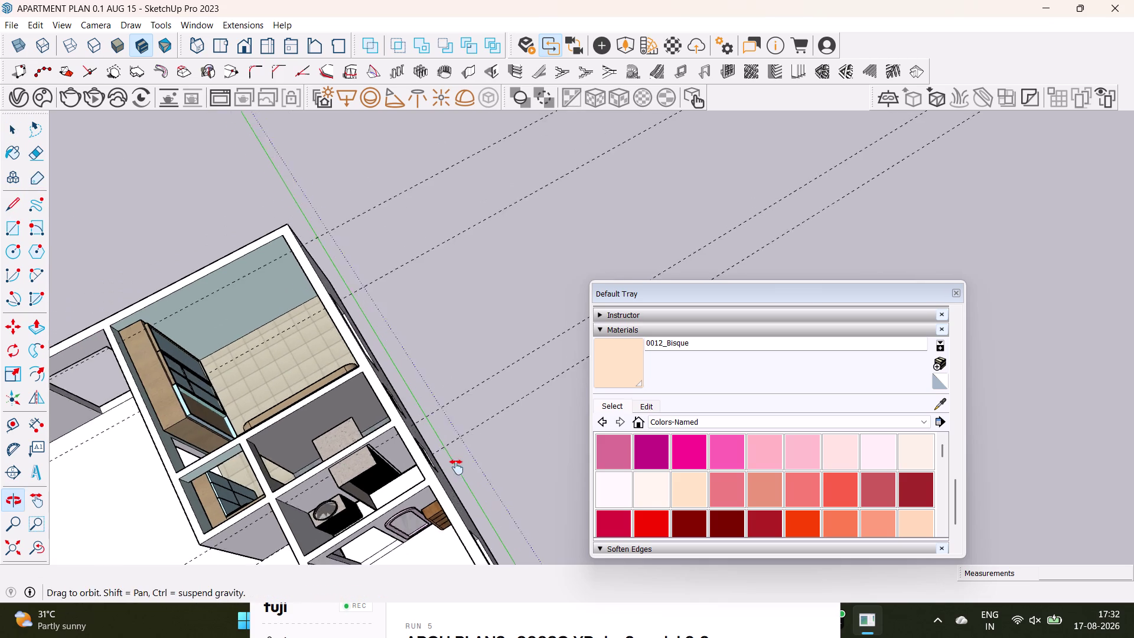
middle_drag(460, 462, 526, 323)
middle_drag(525, 351, 460, 444)
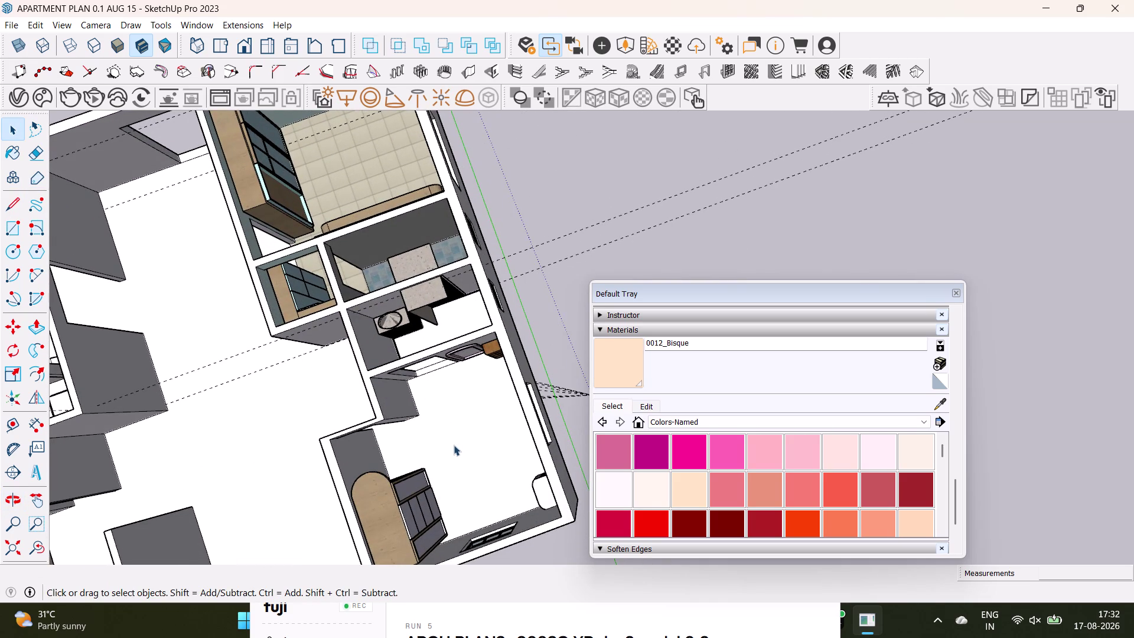